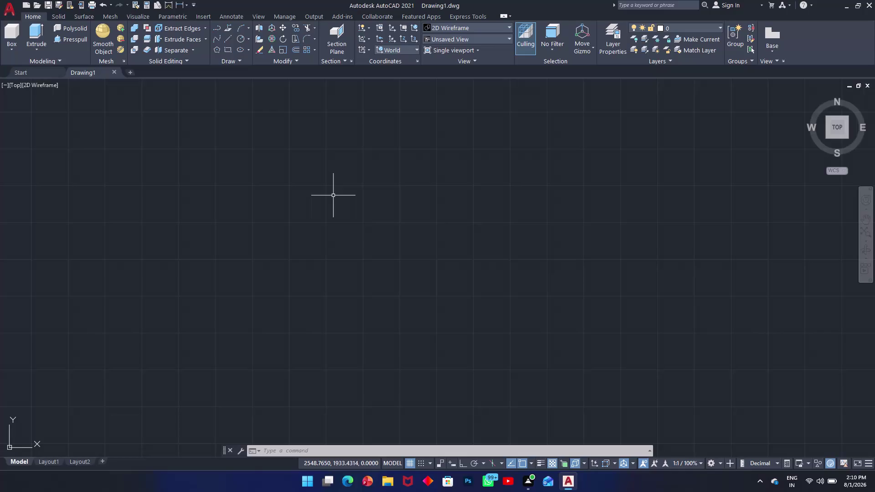
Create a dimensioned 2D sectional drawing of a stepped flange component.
Set the drawing limits with LIMITS to lower left 0,0 and upper right 100,100.
text(lim)
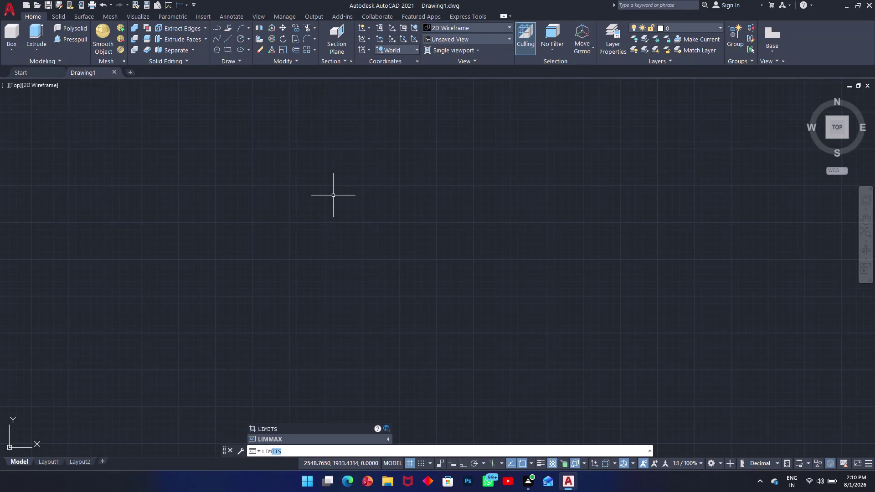
key(Return)
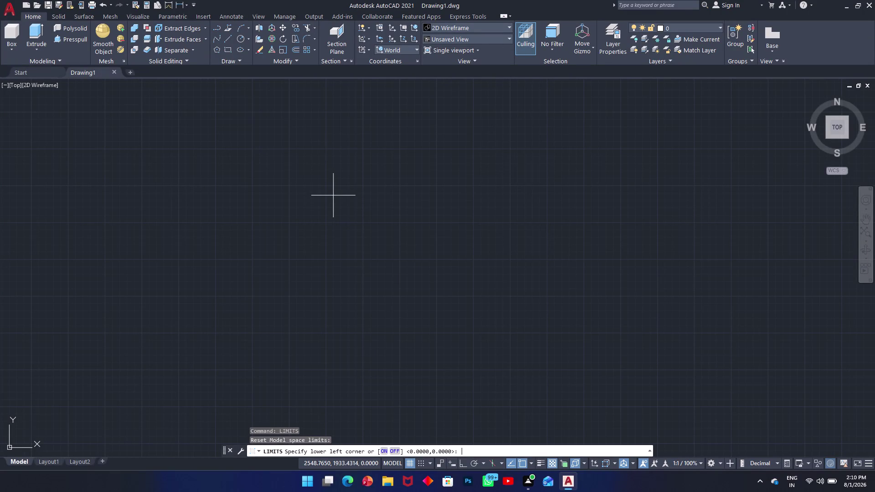
text(0,0)
key(Return)
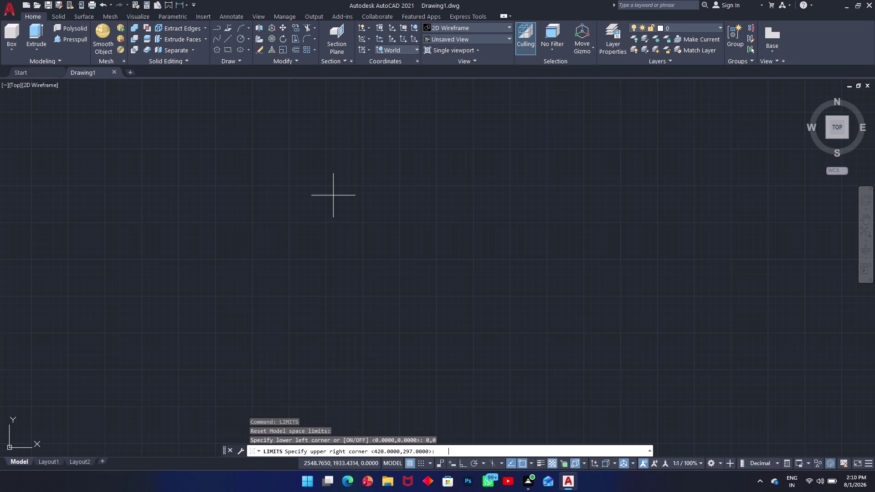
text(100,100)
key(Return)
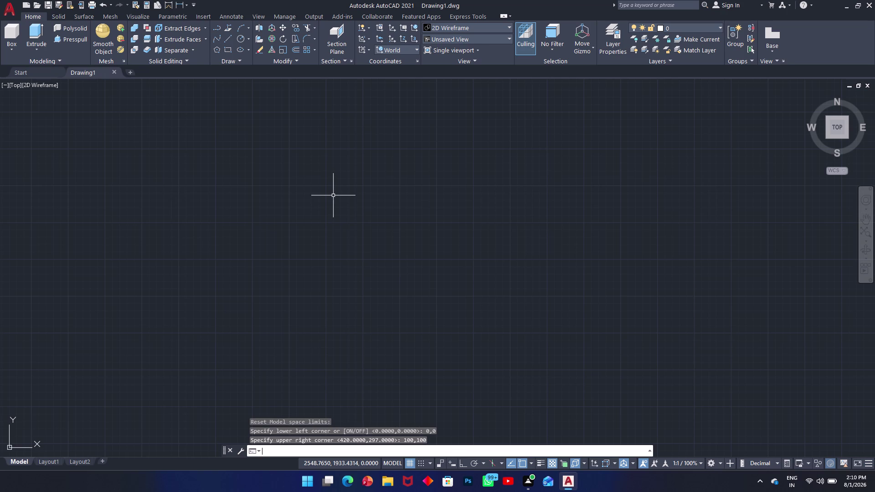
Zoom All to fit the full 100×100 limits in view.
key(z)
key(Return)
key(a)
key(Return)
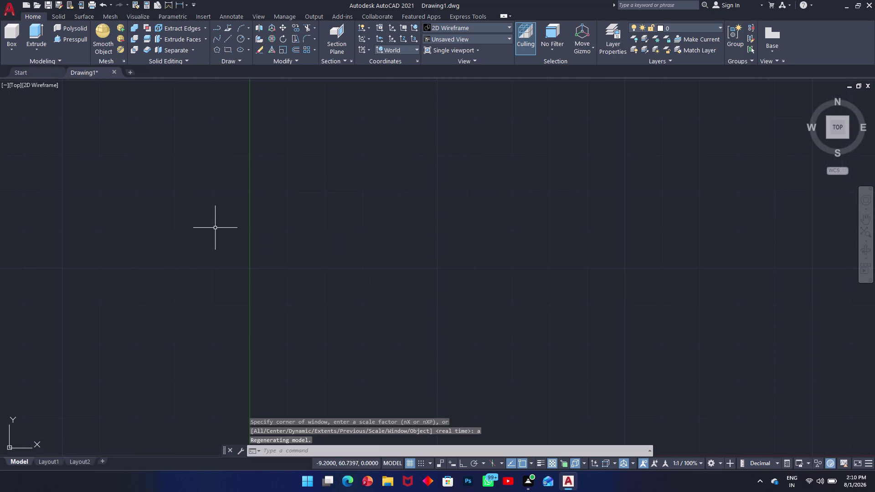
Turn on Ortho mode with F8 and start the Line tool from the Draw panel.
key(F8)
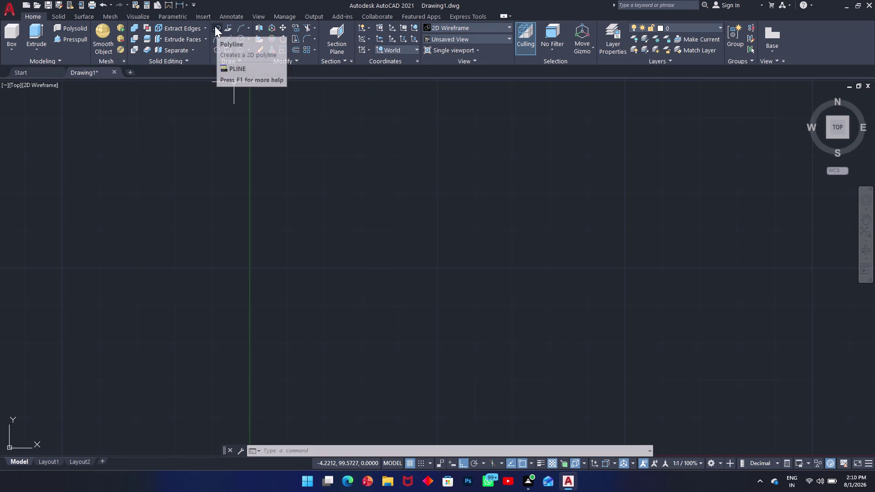
click(227, 37)
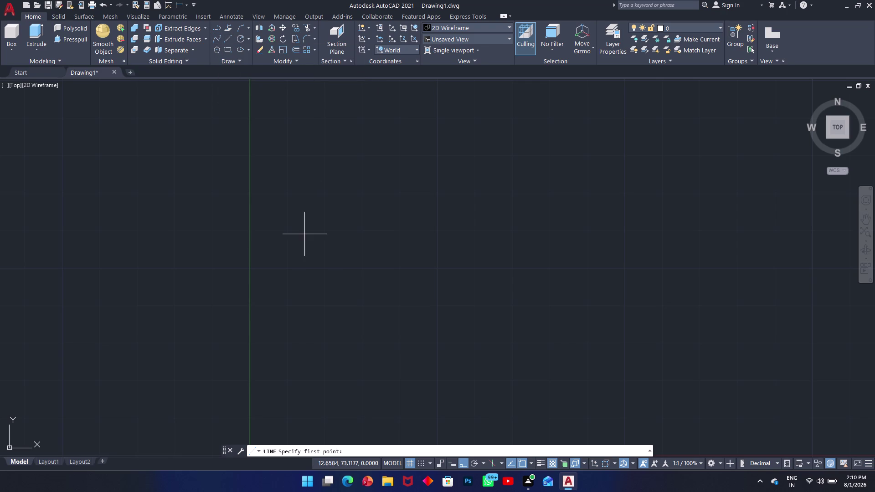
Place the outline's first point on the left side of the drawing area.
click(296, 300)
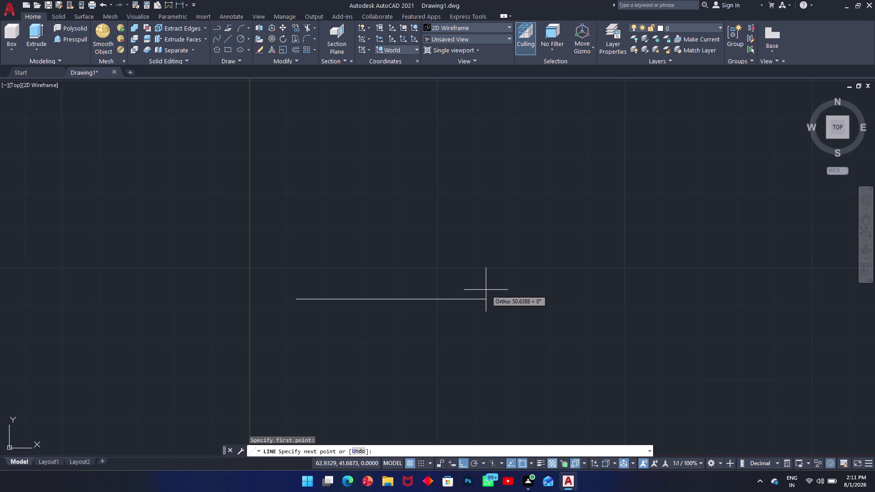
Extend the line 50 units to the right, then 30 units straight down.
text(50)
key(Return)
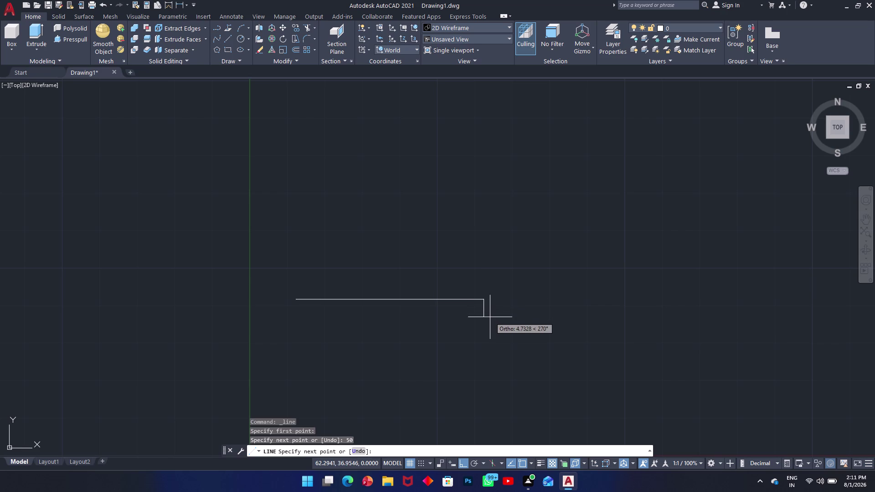
scroll(down, 3)
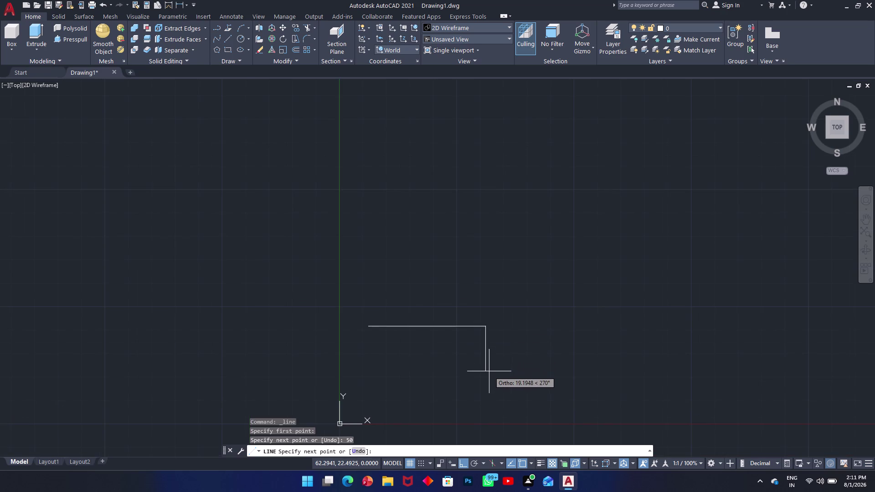
middle_drag(489, 371, 481, 222)
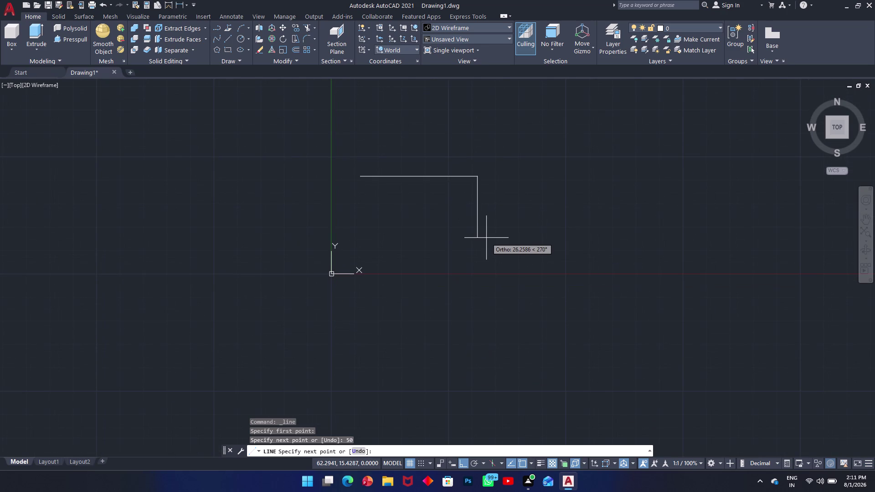
text(30)
key(Return)
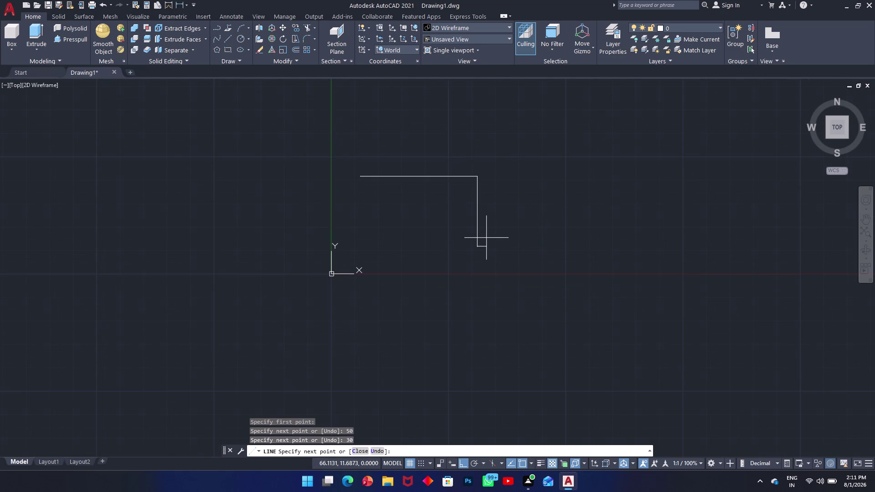